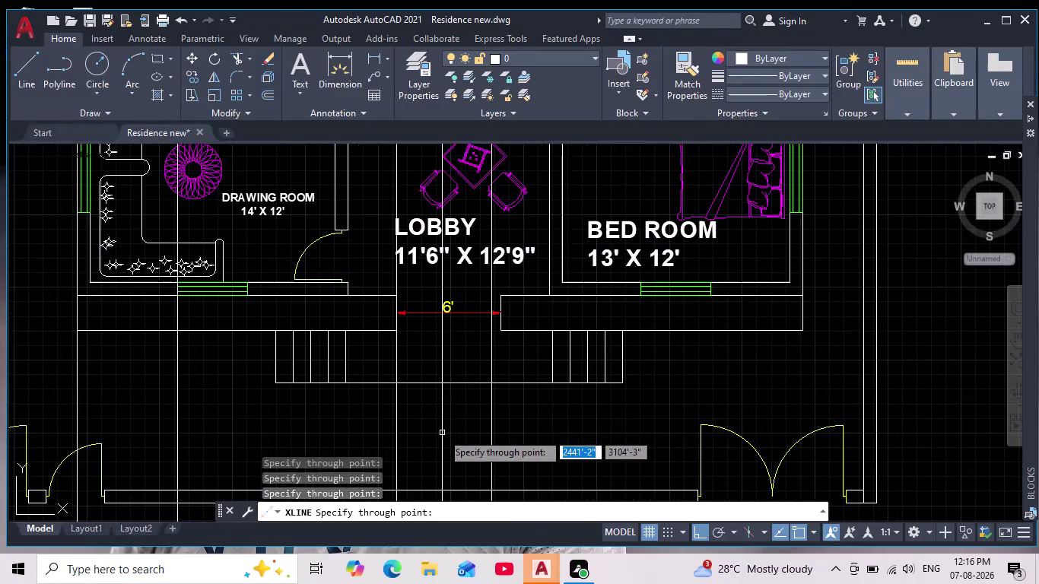
Review the vertical construction lines around the lobby and end the XLINE command.
scroll(down, 3)
middle_drag(443, 415, 465, 446)
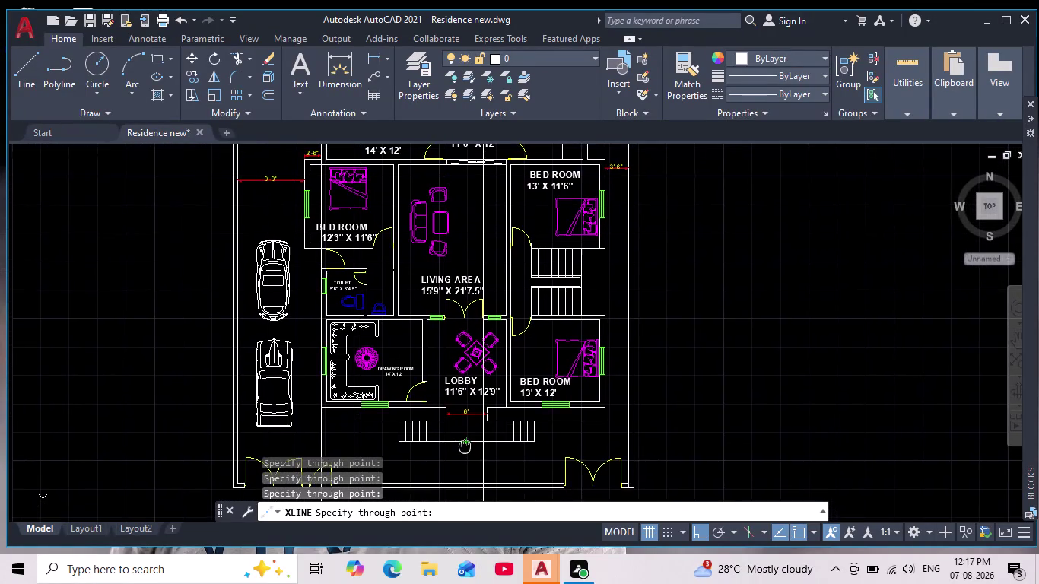
middle_drag(465, 447, 466, 446)
scroll(up, 3)
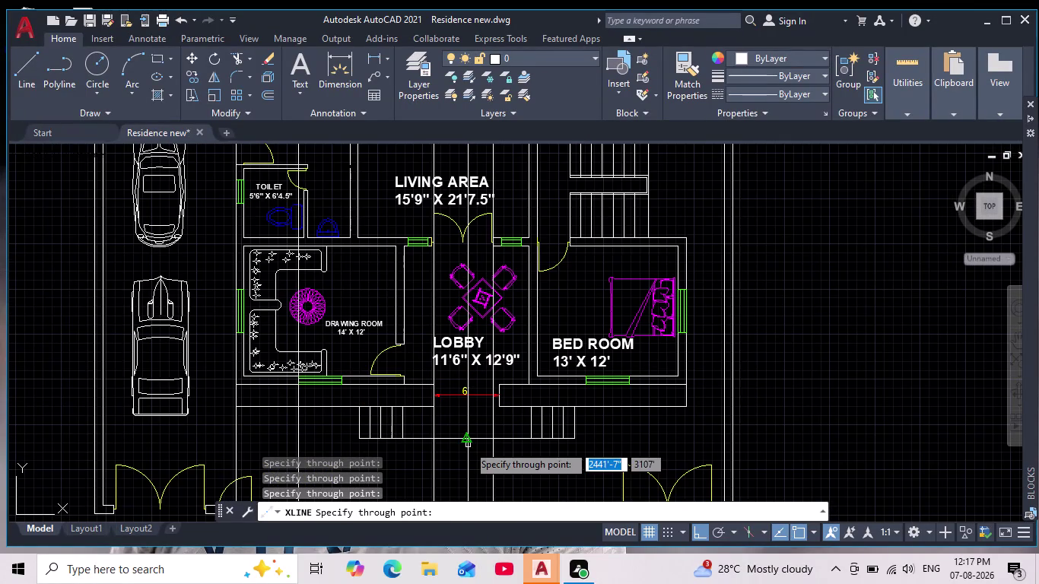
key(Escape)
scroll(down, 3)
scroll(up, 3)
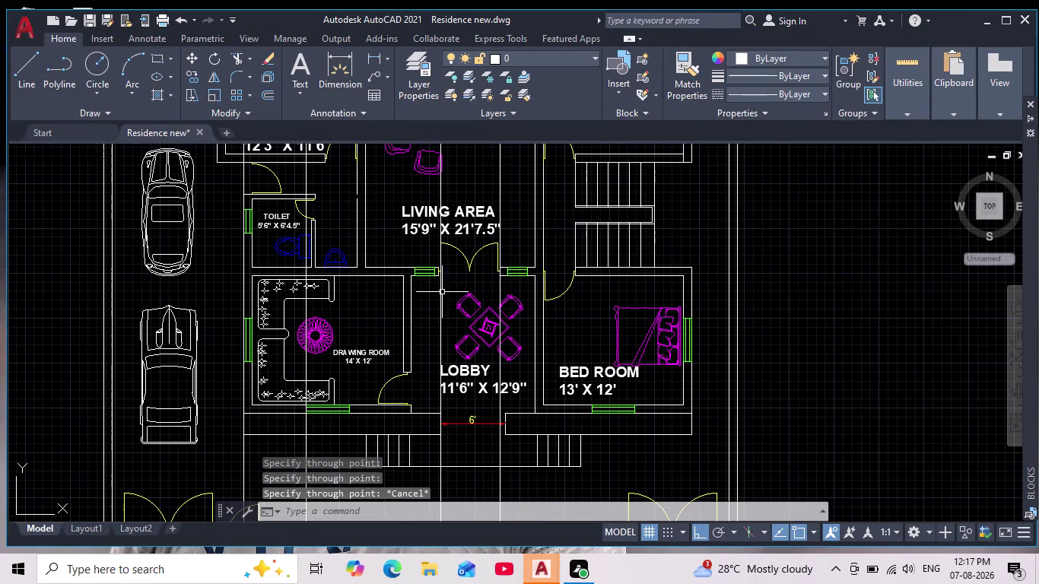
click(31, 68)
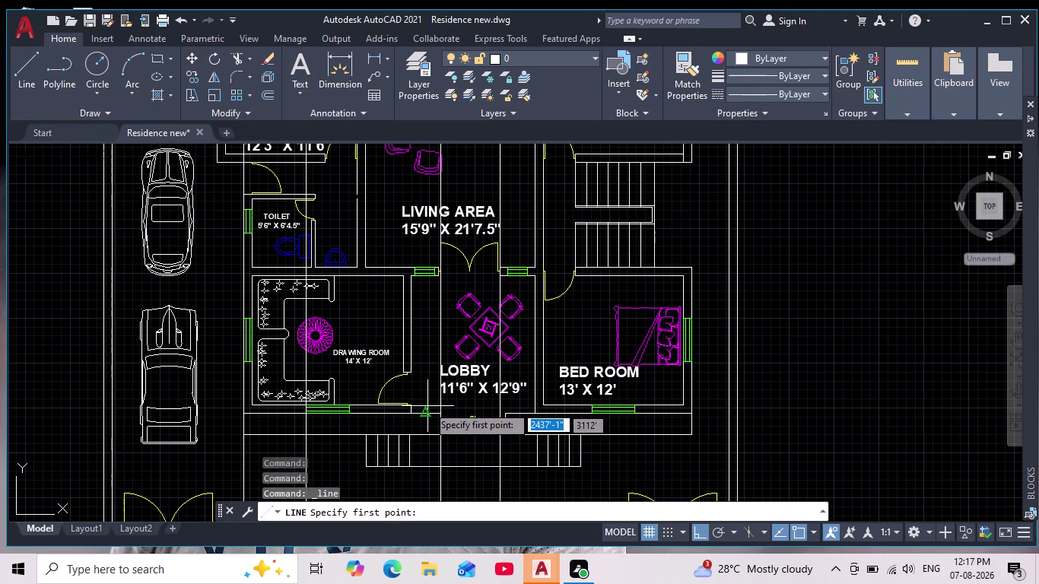
Zoom and pan toward the lobby while the line awaits its first point.
scroll(up, 3)
scroll(down, 3)
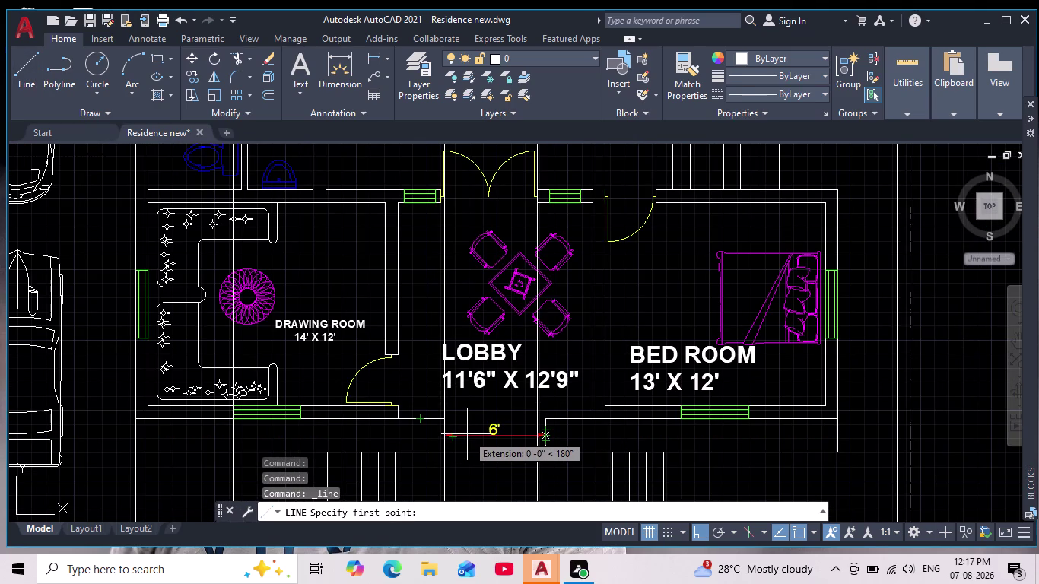
scroll(up, 3)
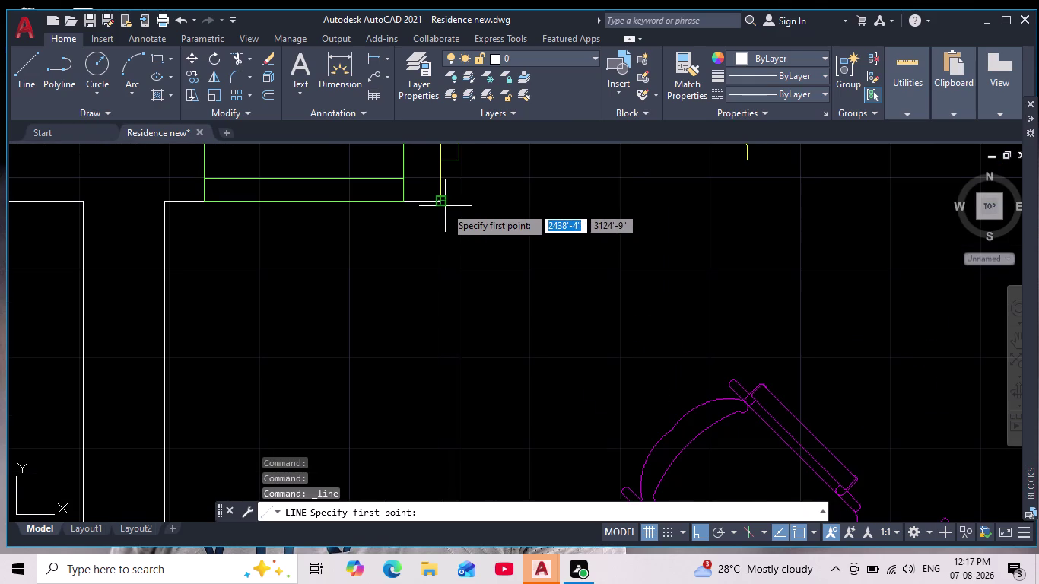
scroll(down, 3)
scroll(down, 3)
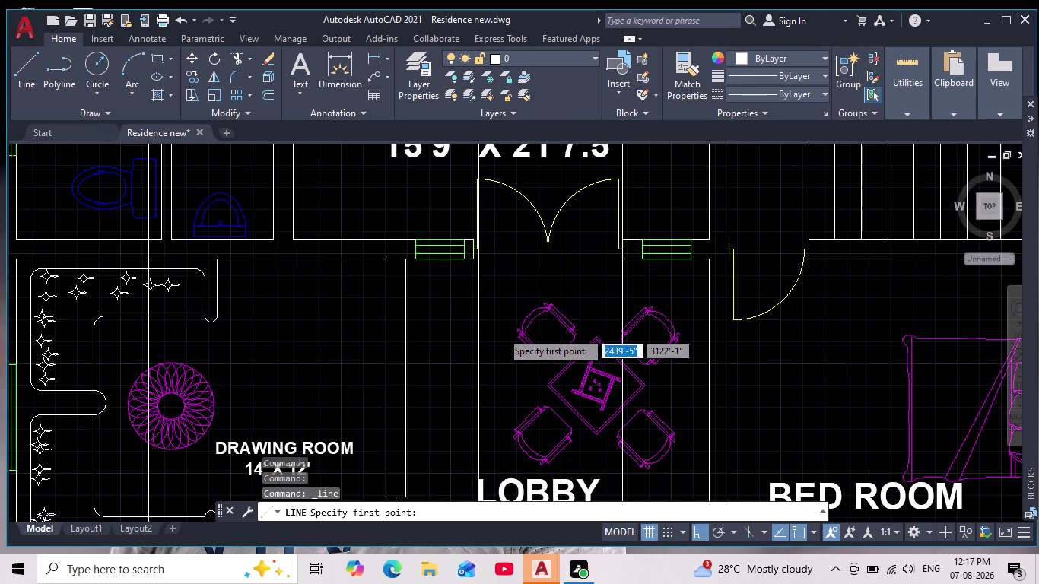
scroll(down, 3)
middle_drag(507, 370, 510, 348)
scroll(up, 3)
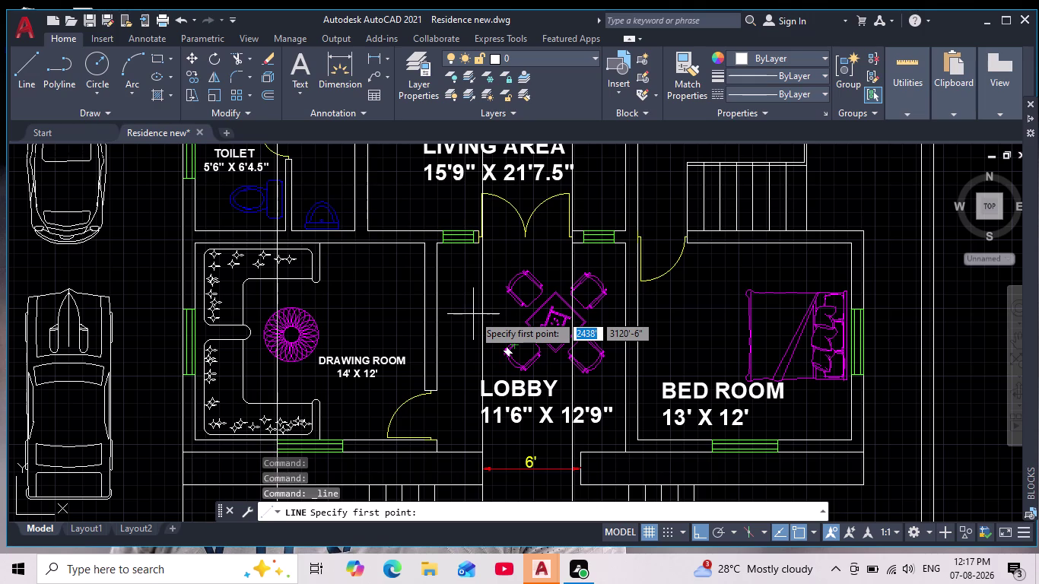
Zoom around the lobby entrance to find where the new line should start.
scroll(down, 3)
scroll(up, 3)
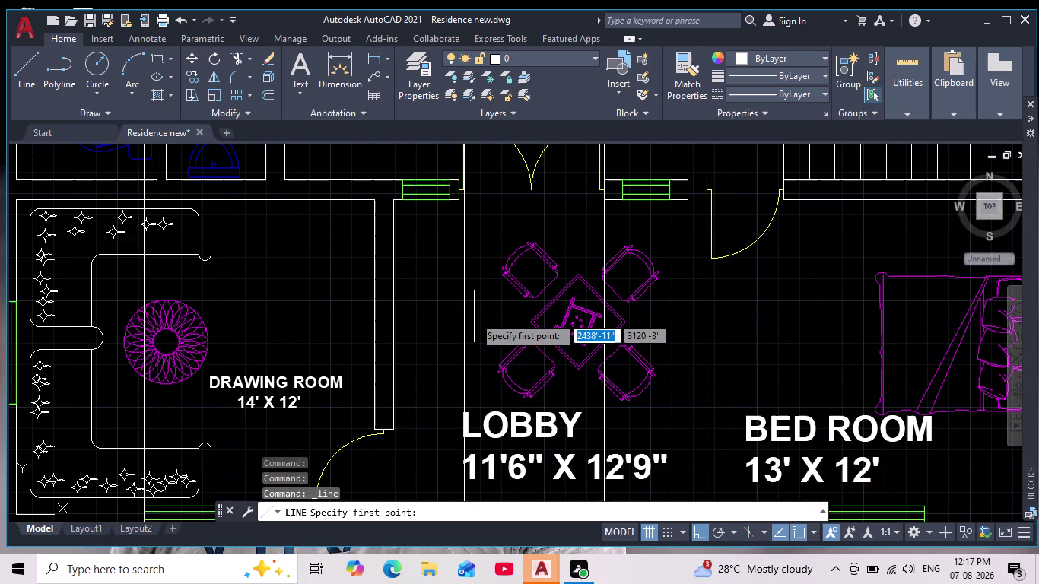
scroll(down, 3)
scroll(down, 3)
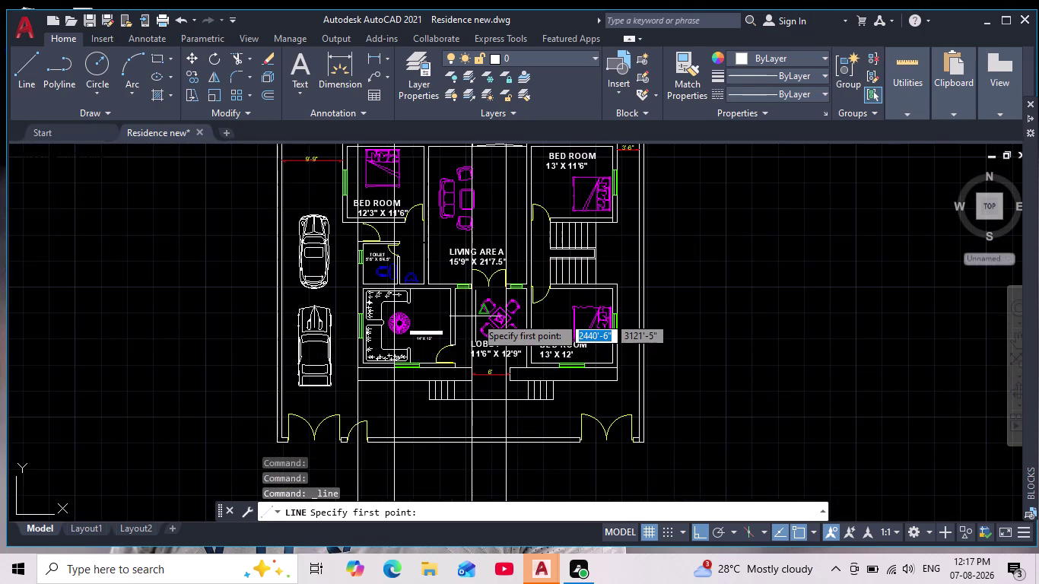
scroll(up, 3)
middle_drag(475, 318, 485, 333)
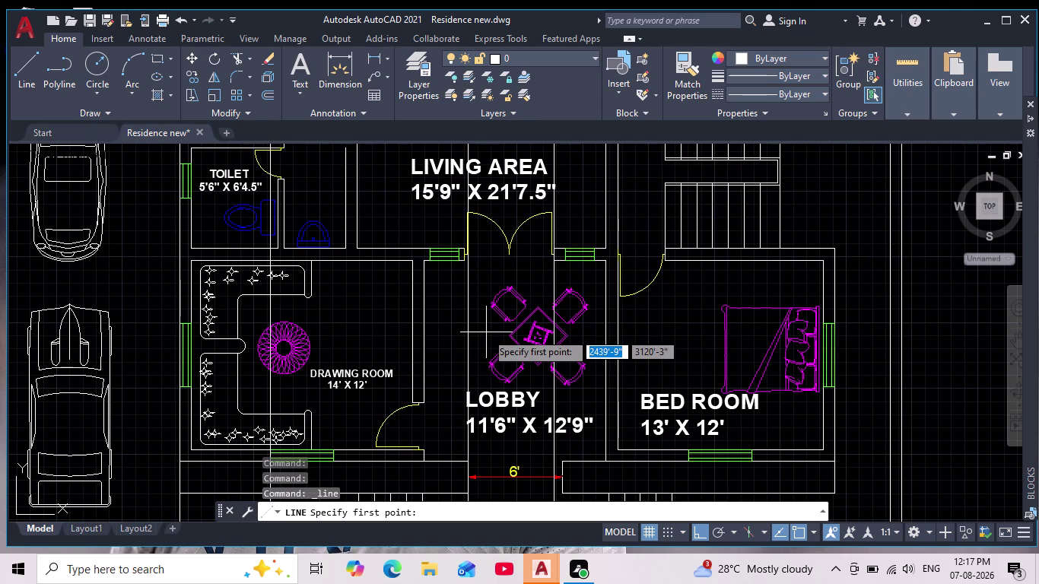
scroll(down, 3)
scroll(up, 3)
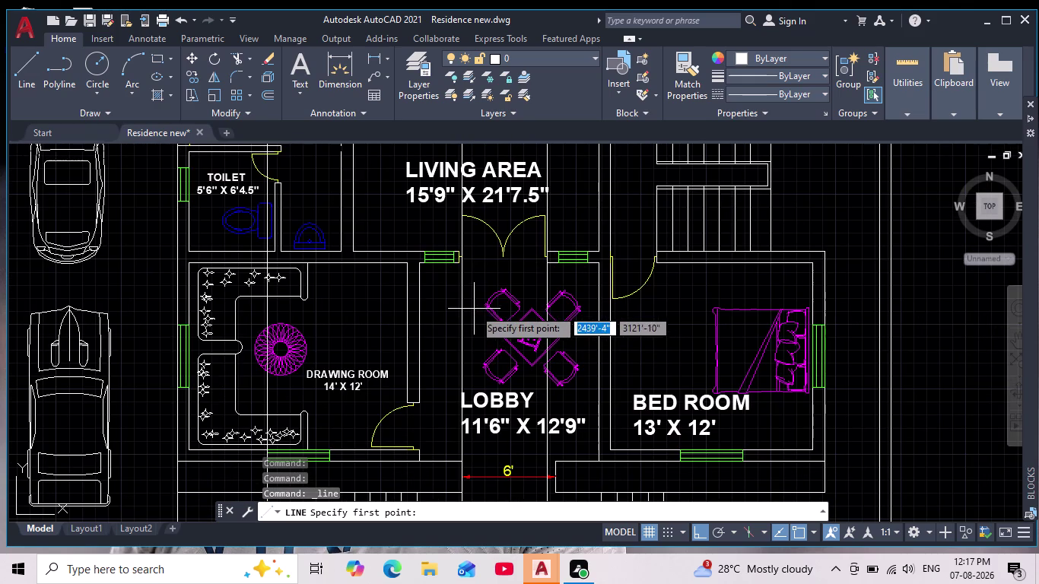
Abandon the new line and start selecting the lobby construction lines.
click(462, 301)
key(Escape)
click(475, 312)
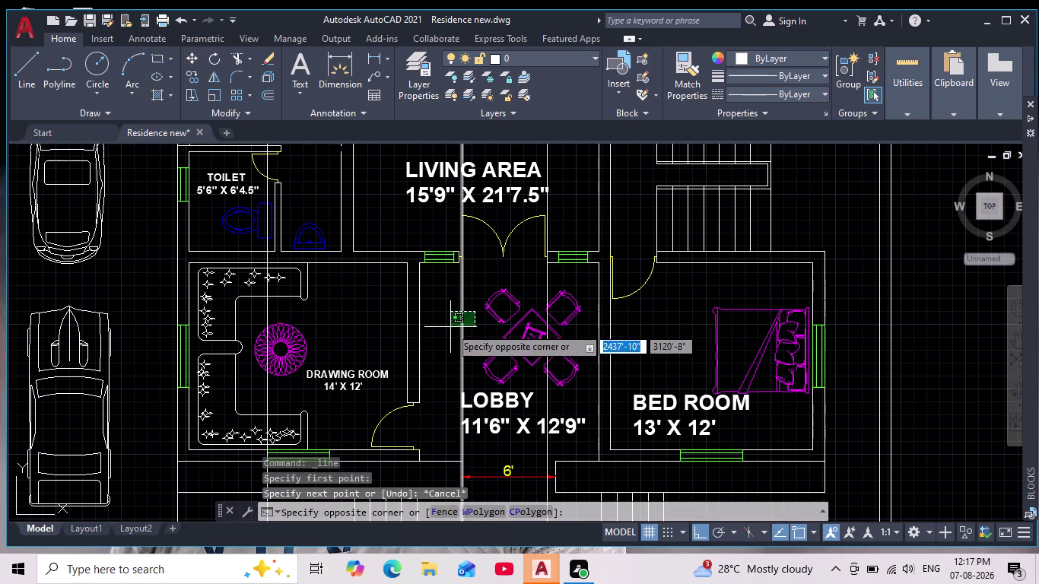
click(451, 327)
key(BackSpace)
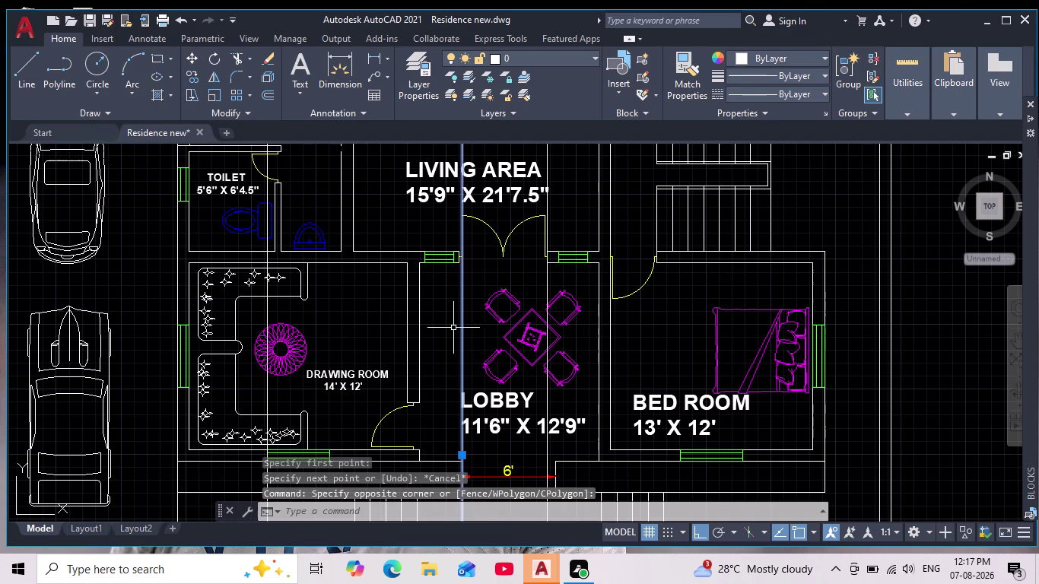
scroll(up, 3)
Erase both selected lobby construction lines and clear any pending command.
click(558, 267)
click(470, 288)
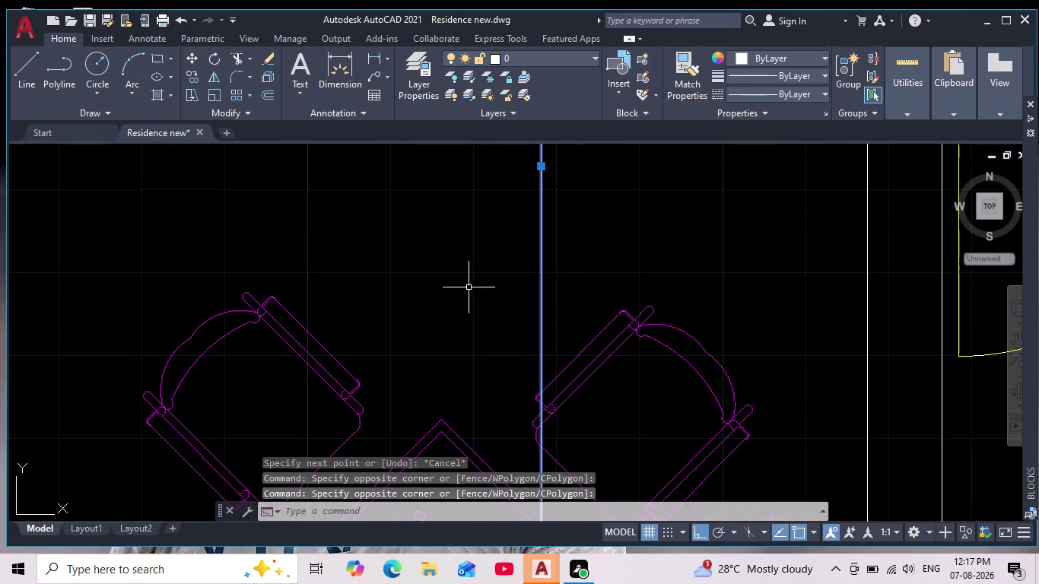
key(Delete)
scroll(down, 3)
key(Escape)
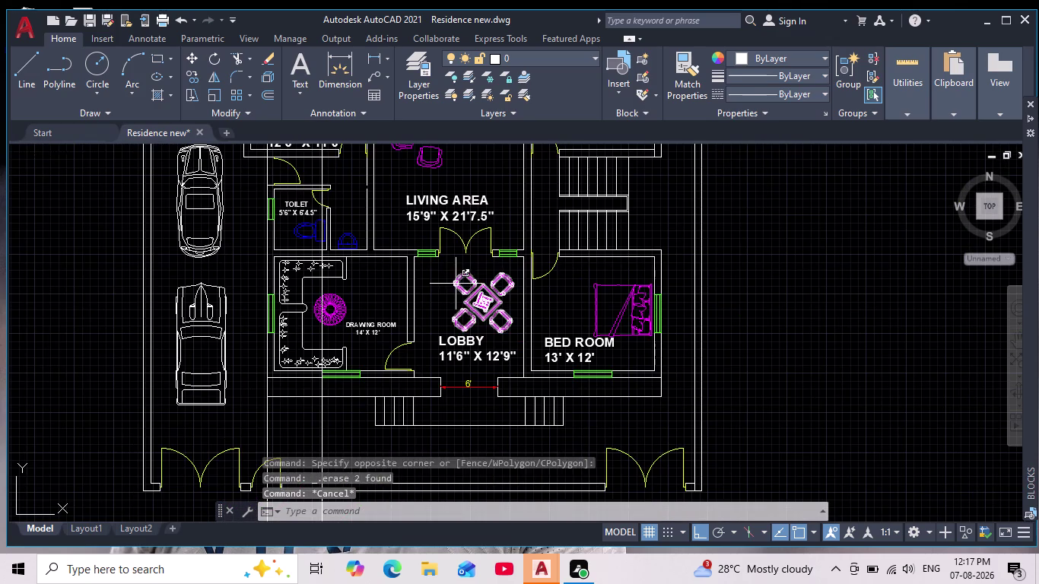
key(Escape)
key(Escape)
scroll(up, 3)
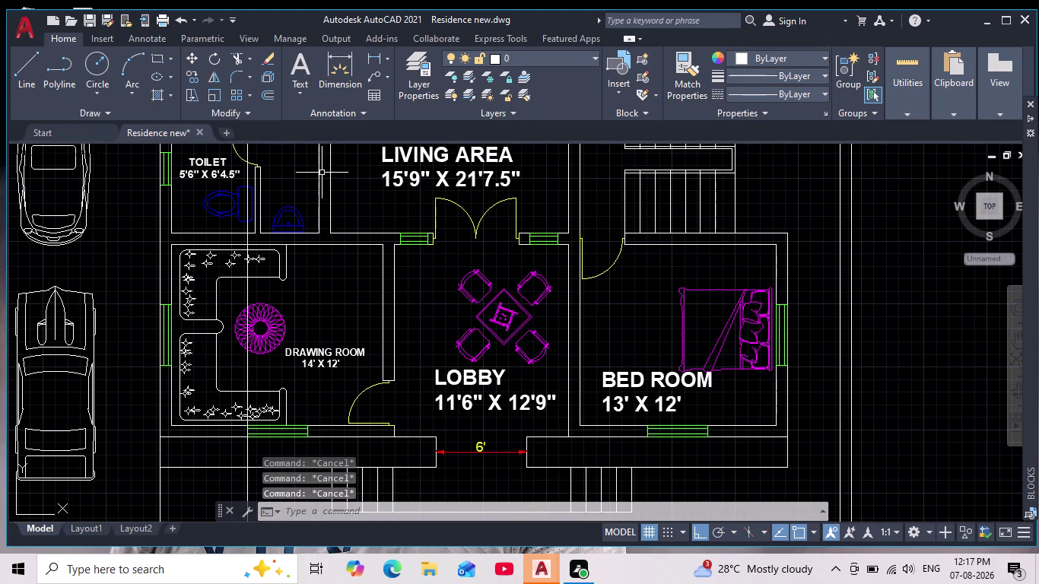
Place a vertical XLINE through the first lobby entrance wall corner.
text(xl)
key(Return)
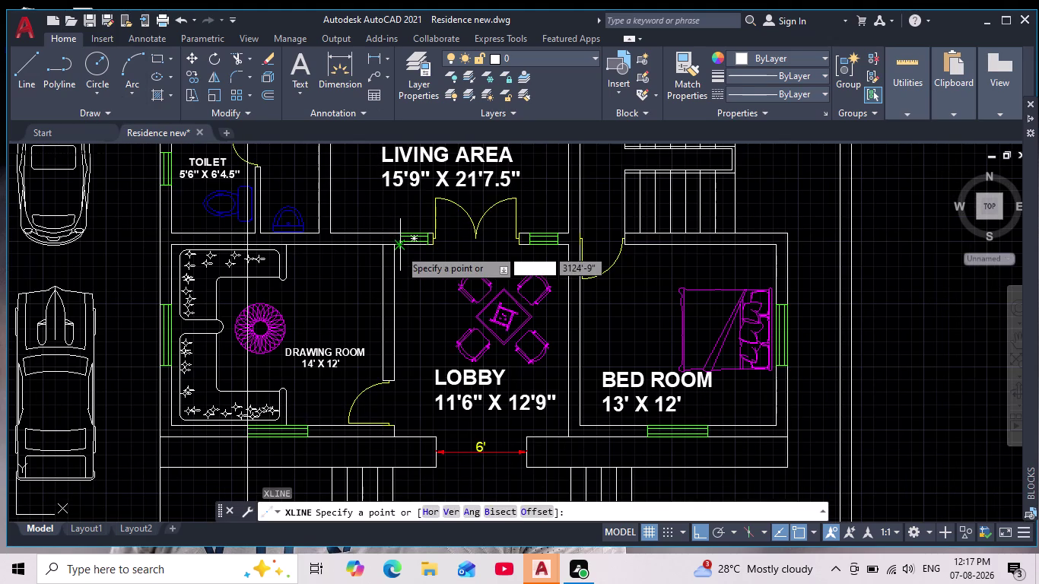
click(453, 513)
scroll(up, 3)
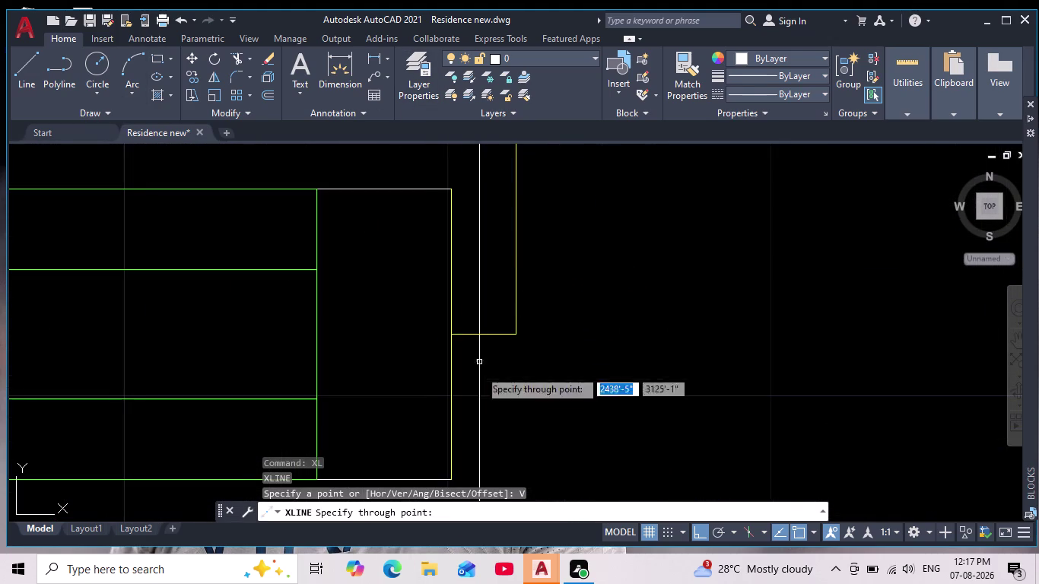
middle_drag(444, 380, 409, 204)
click(416, 305)
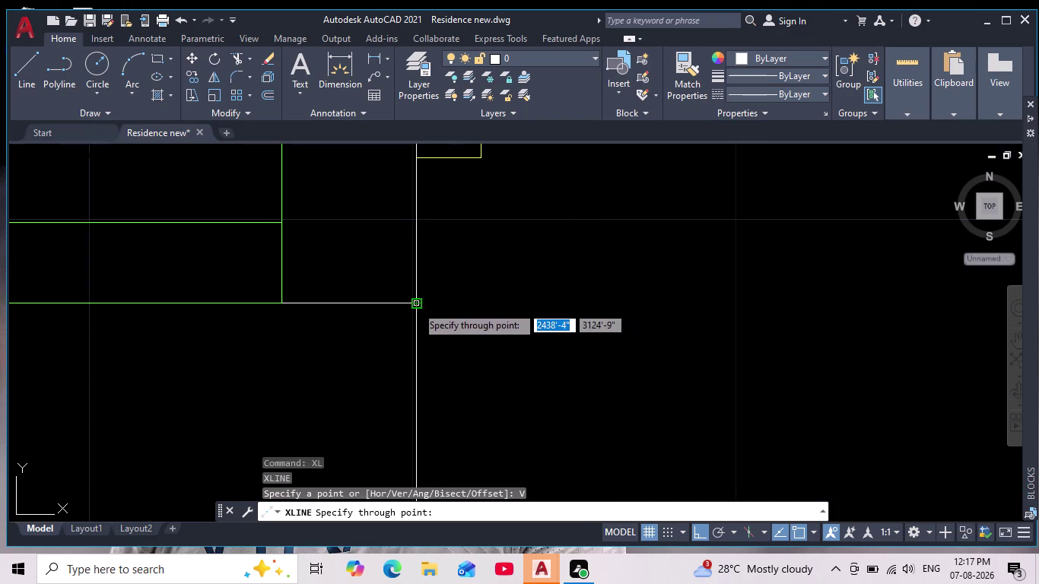
Add a second vertical construction line through the other entrance wall end.
scroll(down, 3)
middle_drag(514, 298, 408, 265)
scroll(up, 3)
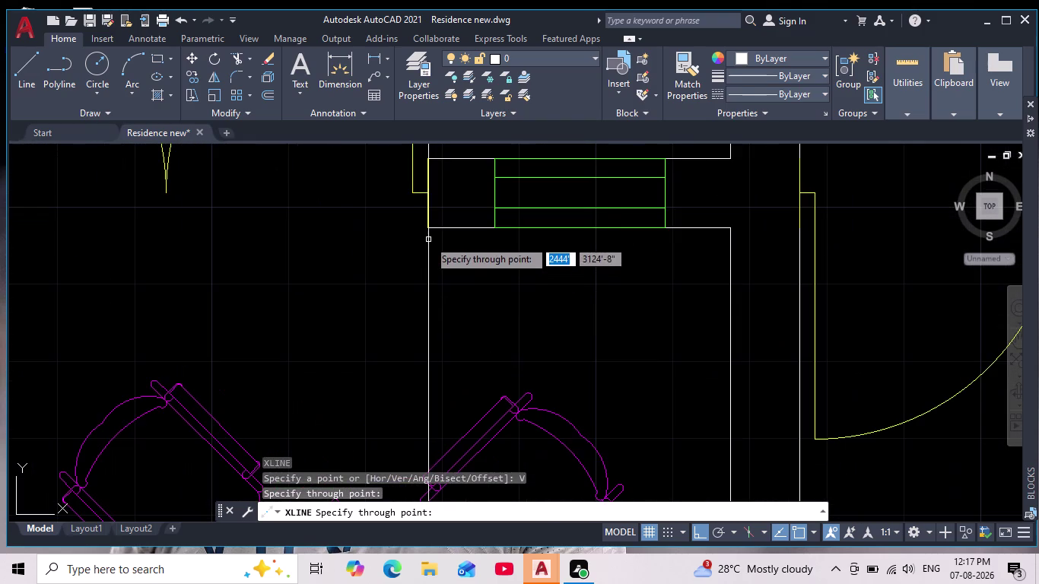
click(428, 222)
scroll(down, 3)
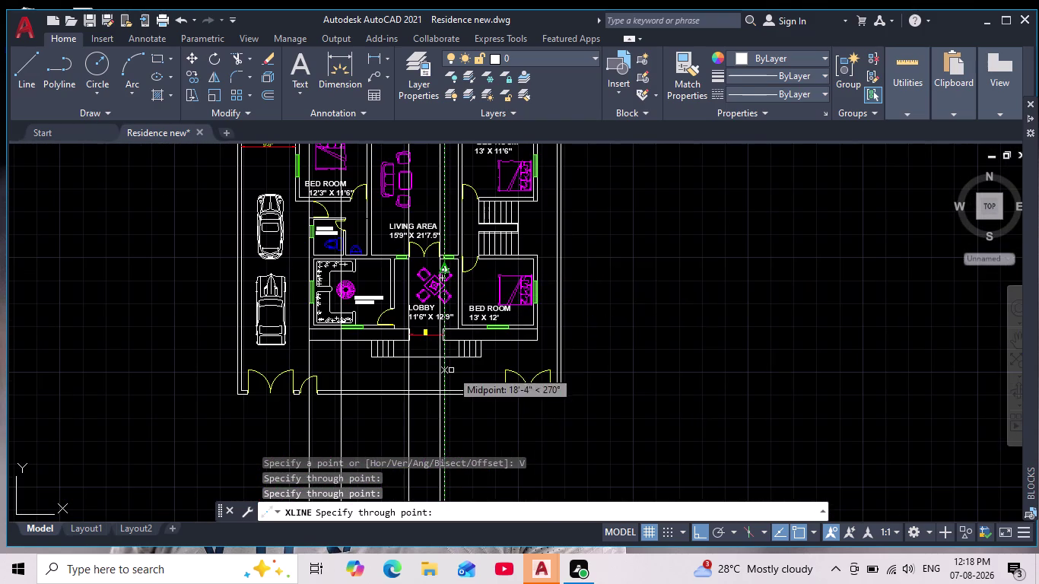
scroll(up, 3)
scroll(up, 3)
scroll(down, 3)
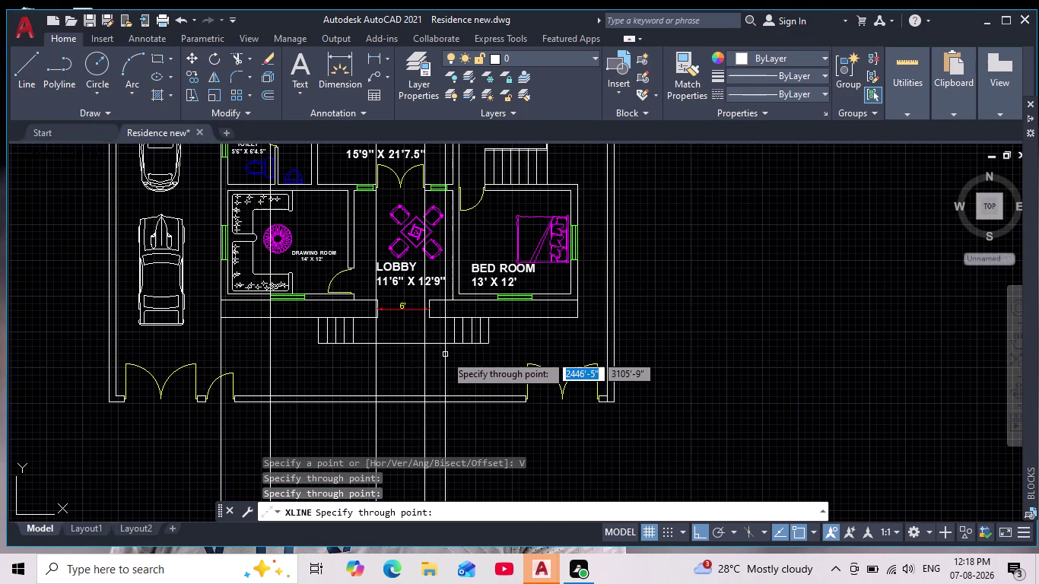